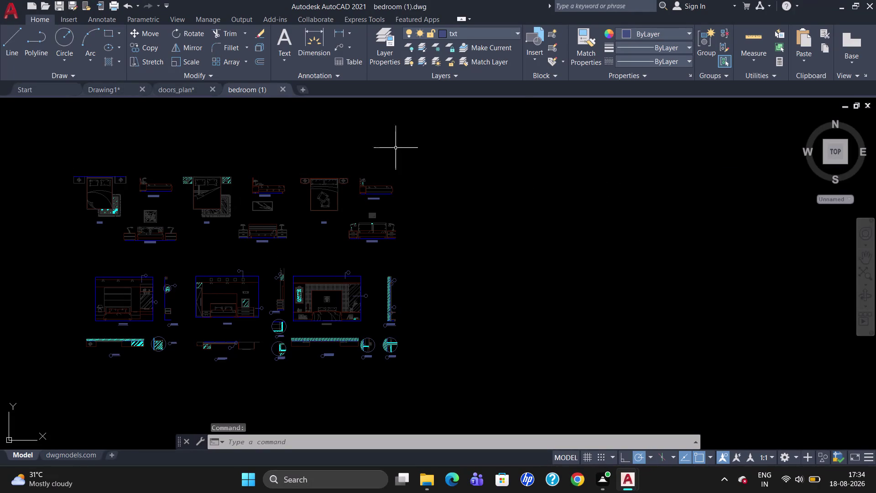
Lasso every bedroom plan and elevation, put them on layer 0, then deselect.
drag(514, 219, 35, 271)
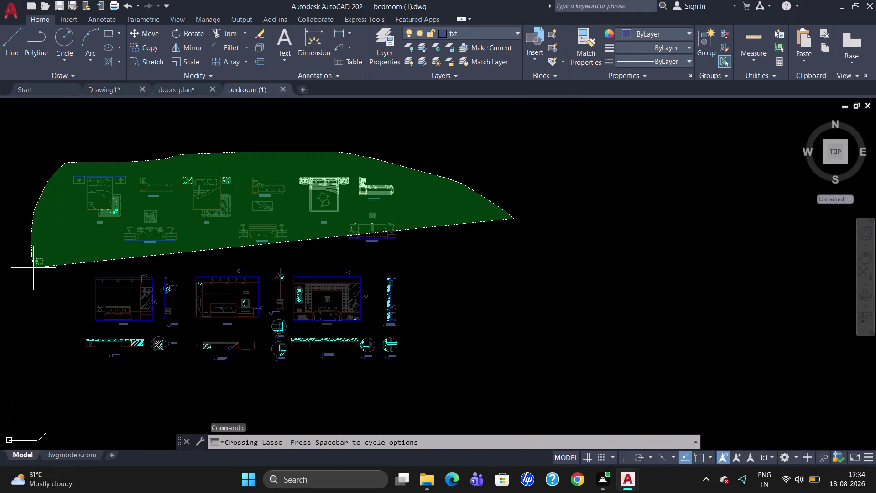
drag(35, 271, 405, 395)
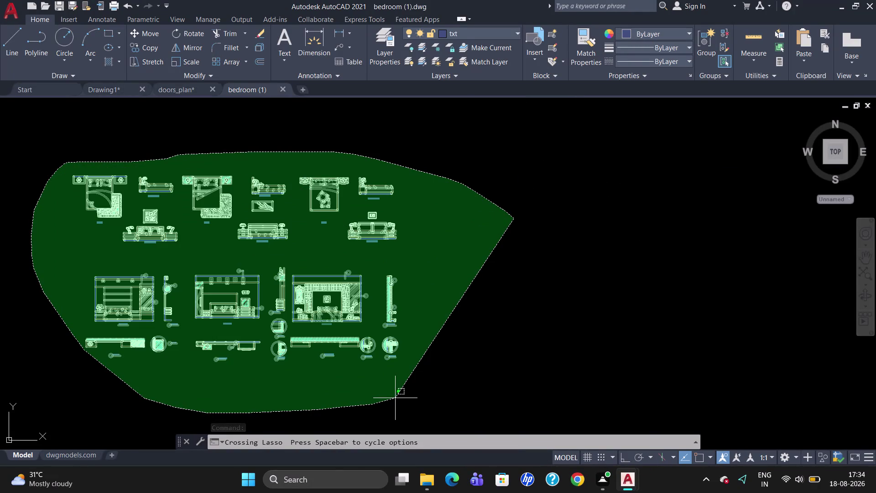
drag(406, 394, 407, 394)
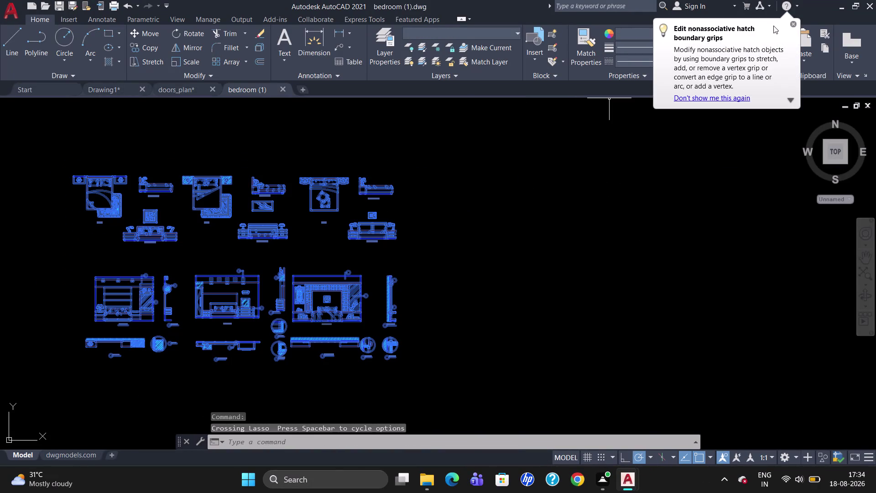
click(793, 23)
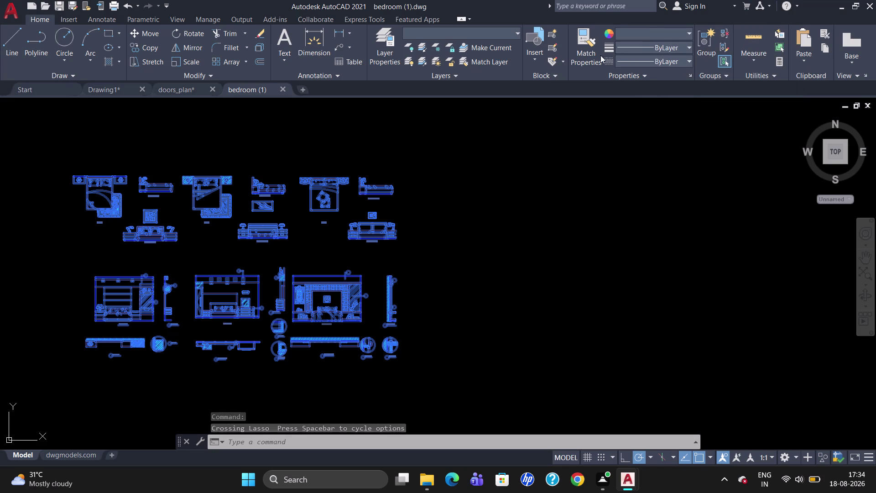
click(516, 35)
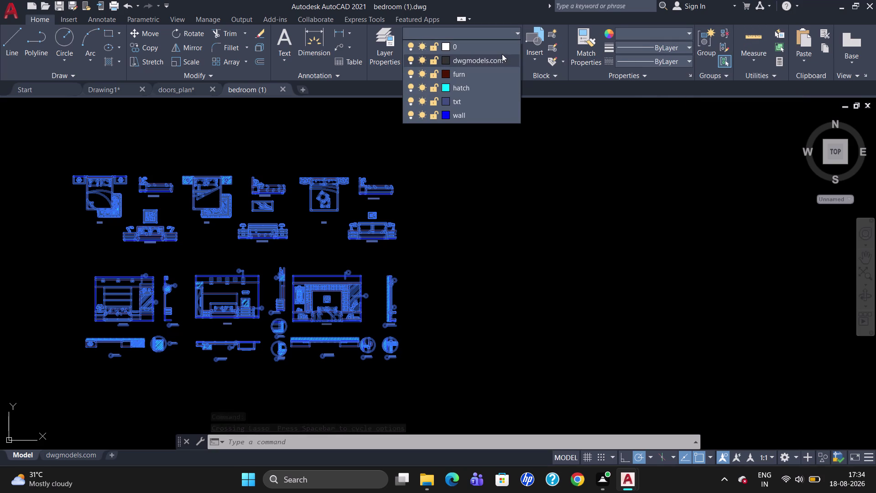
click(499, 48)
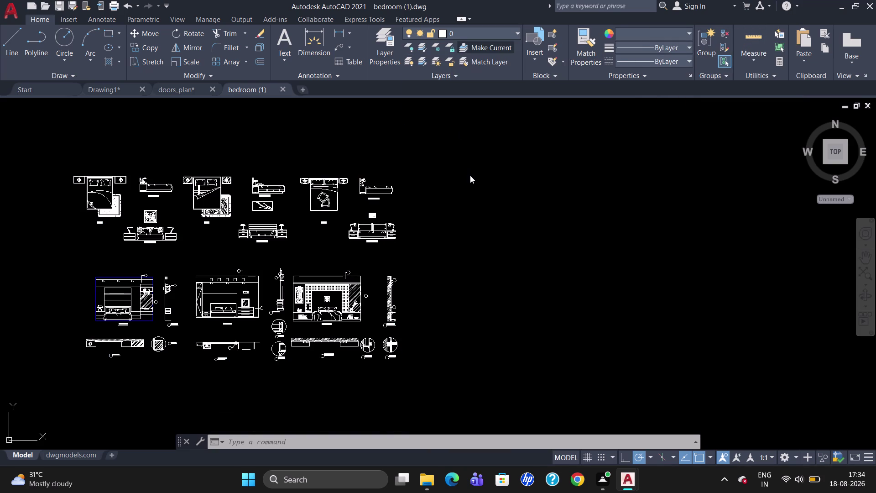
key(Escape)
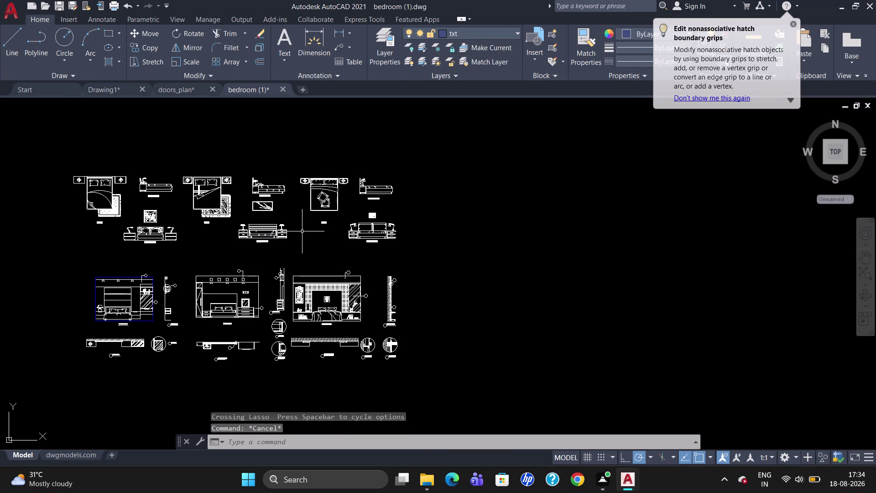
Select the double-bed plan with both bedside tables and group it.
drag(340, 213, 330, 162)
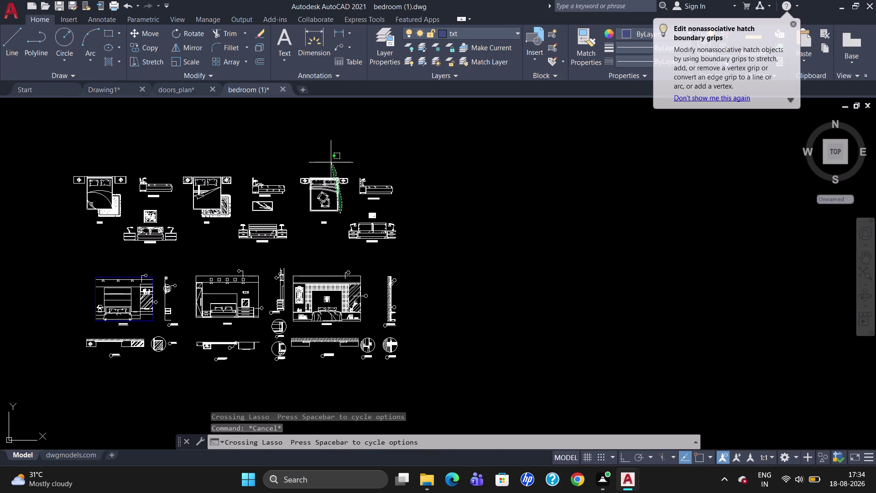
drag(330, 162, 322, 202)
scroll(up, 3)
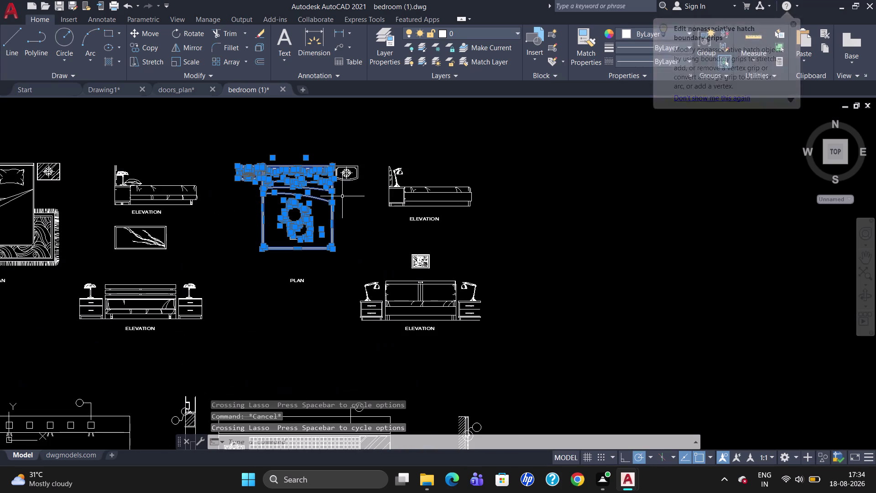
drag(349, 196, 329, 202)
drag(374, 191, 321, 156)
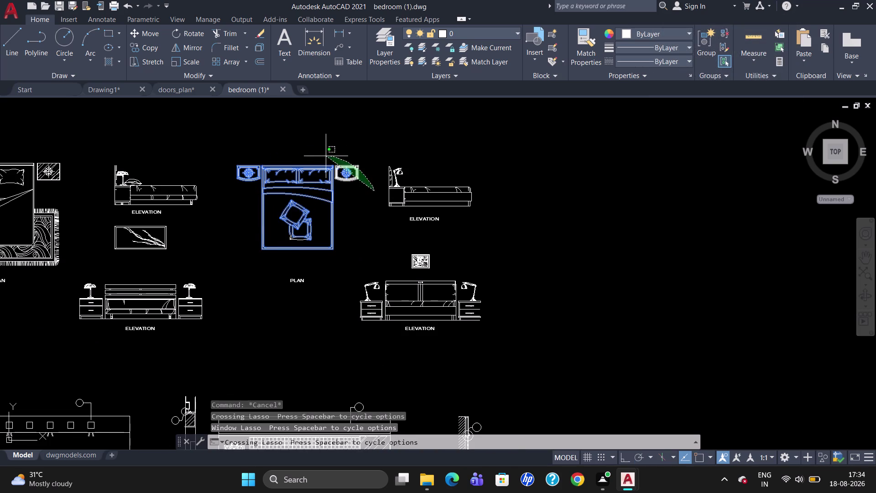
drag(320, 156, 262, 212)
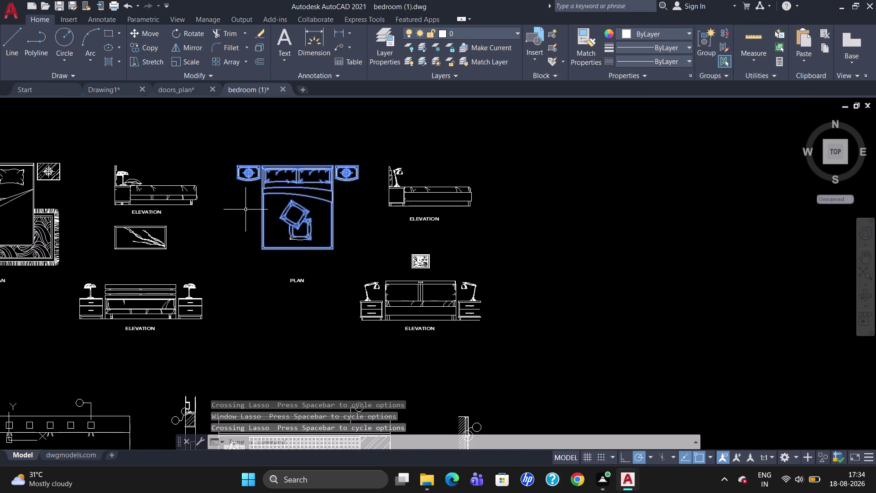
drag(363, 246, 267, 245)
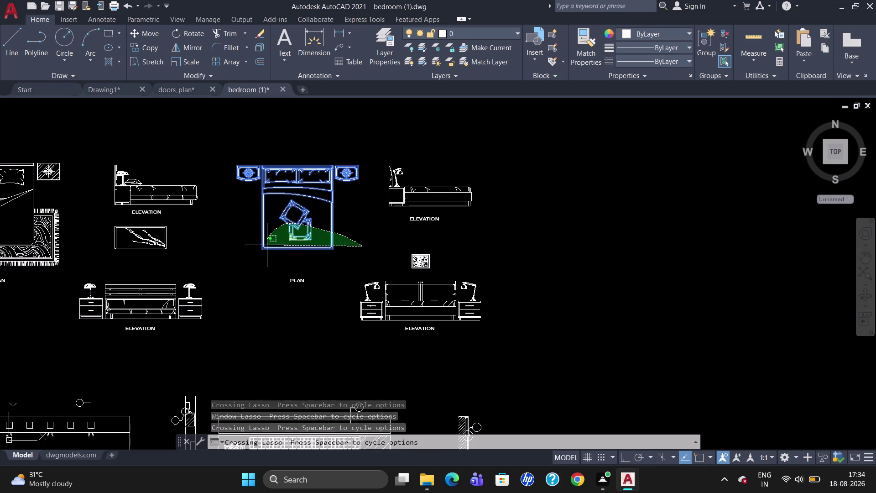
drag(267, 245, 267, 245)
drag(357, 200, 196, 219)
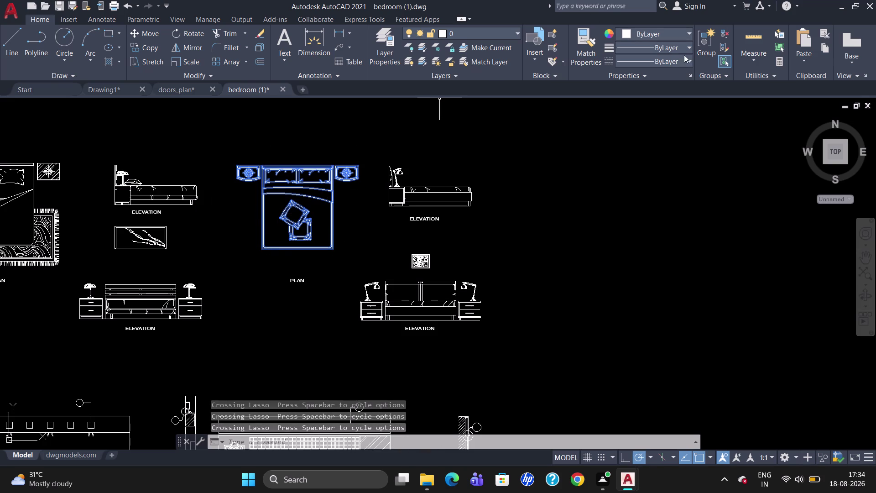
click(709, 50)
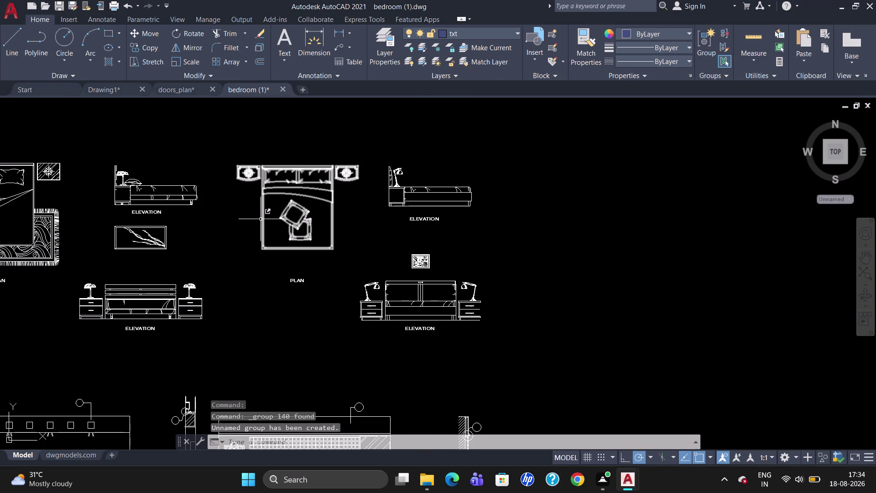
Copy the grouped double bed to the clipboard and bring up Drawing1.
key(ctrl+c)
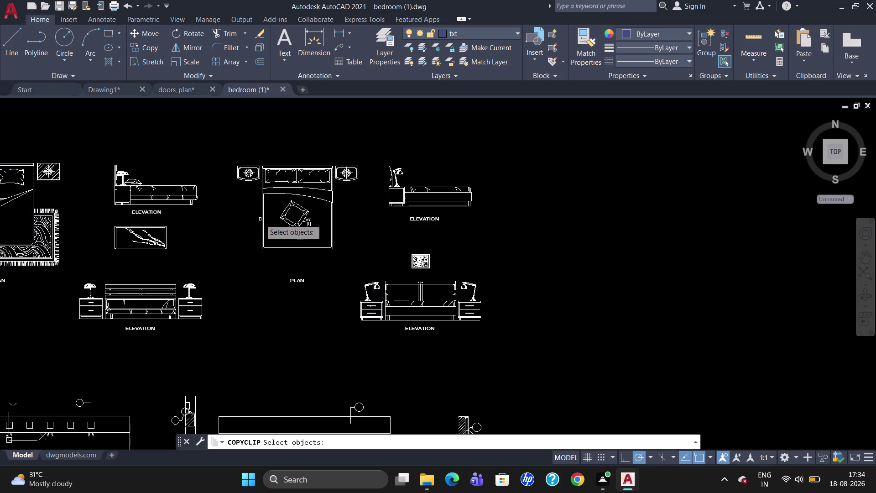
click(264, 225)
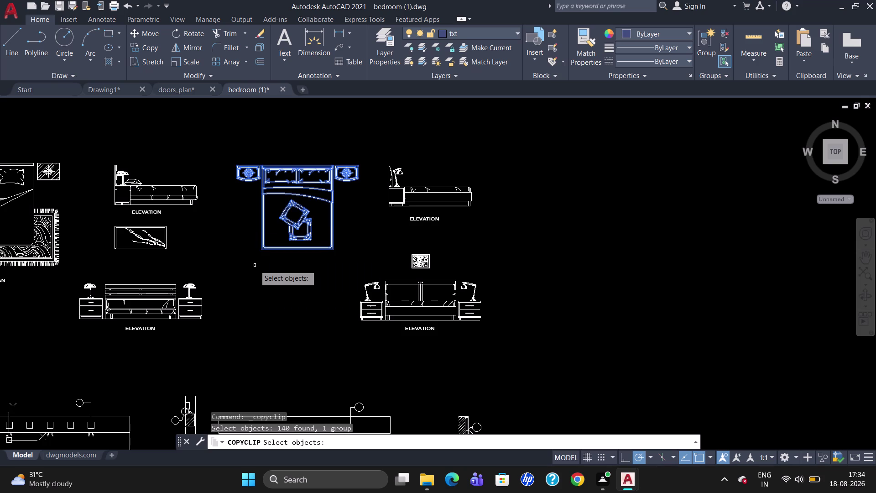
key(ctrl+c)
click(115, 87)
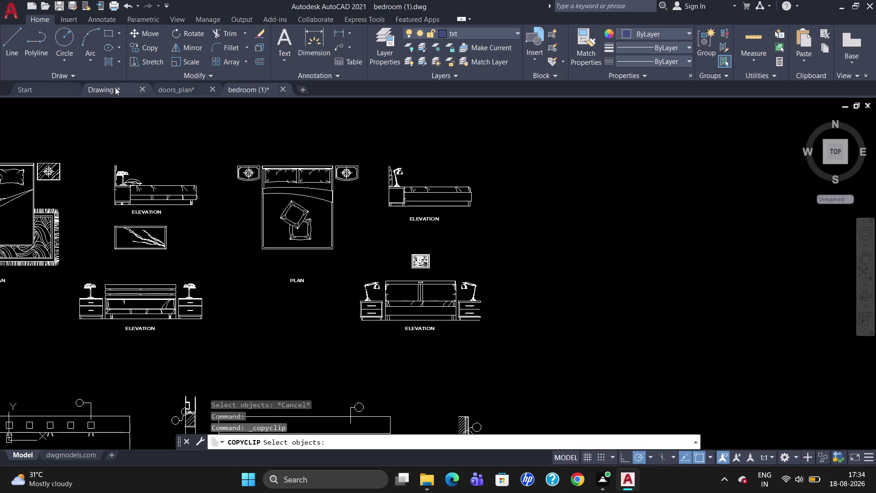
key(ctrl+c)
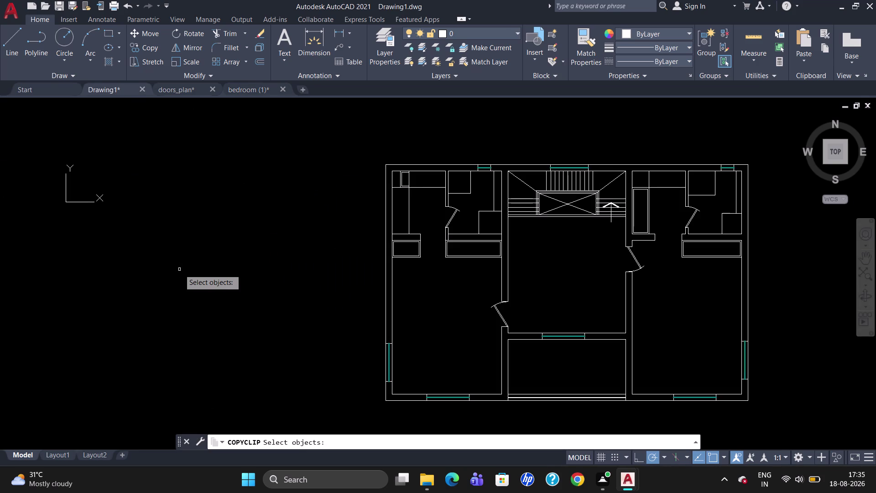
Recopy the grouped double bed from the bedroom drawing after a cancelled paste.
key(ctrl+v)
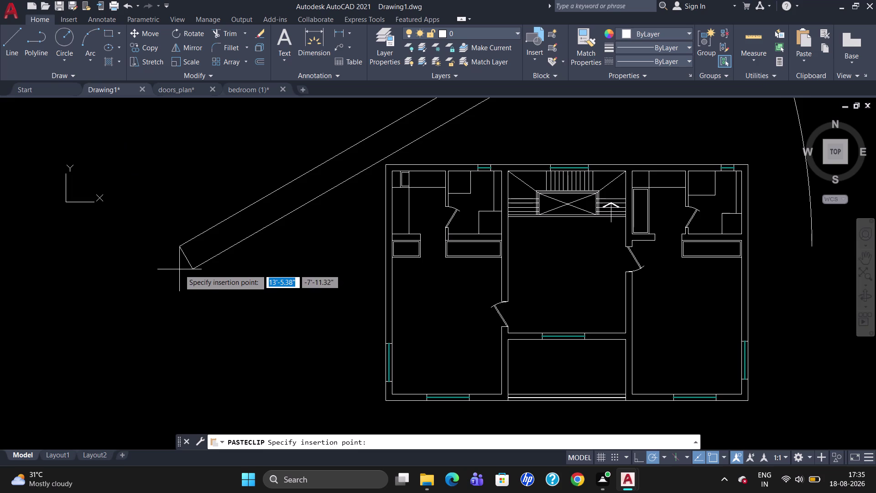
key(Escape)
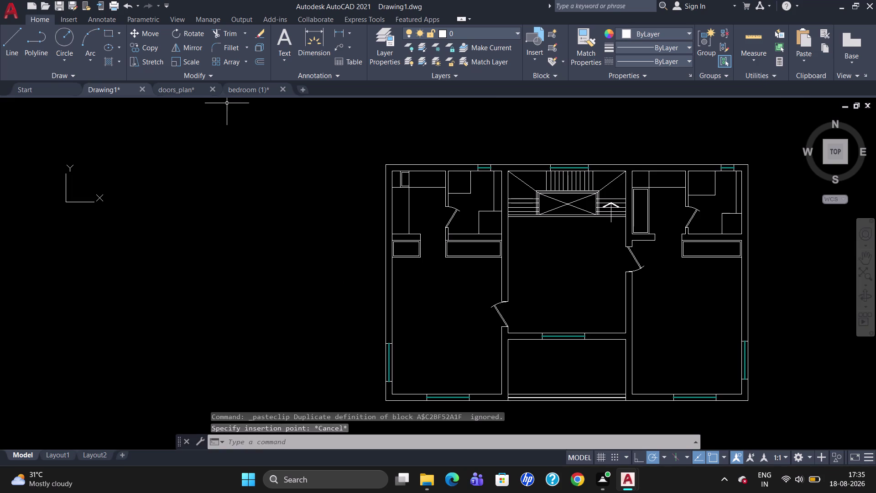
click(243, 92)
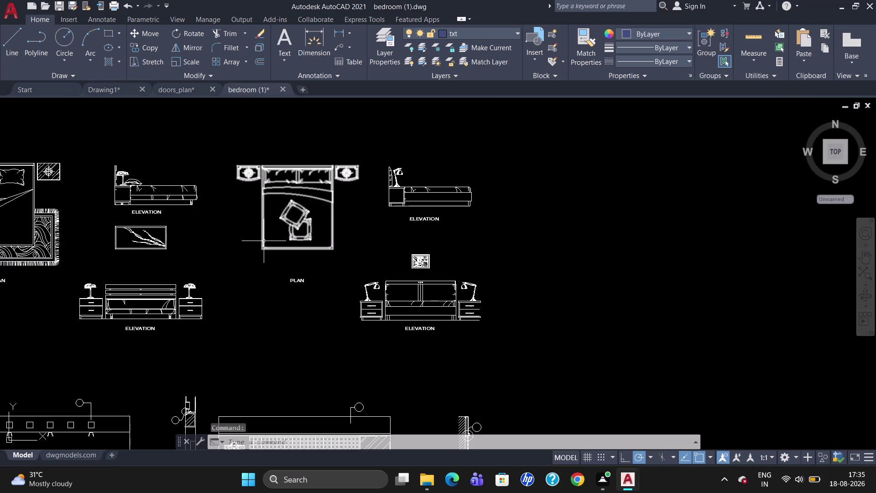
click(263, 209)
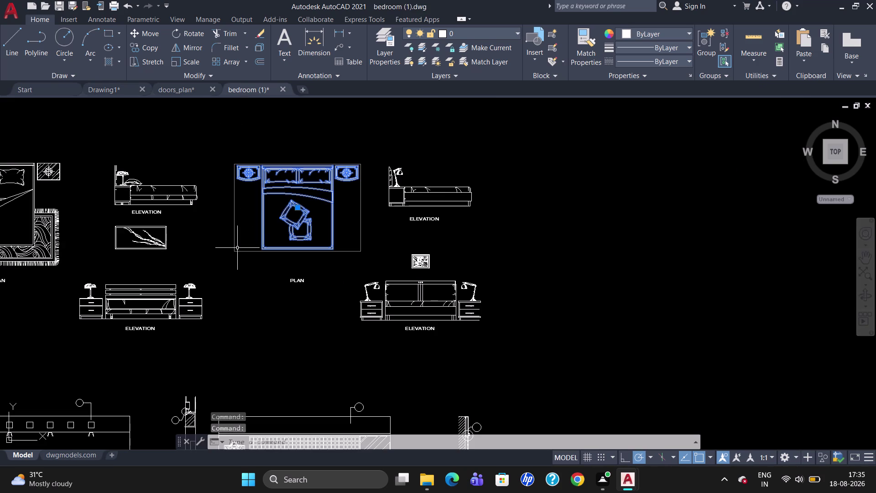
key(ctrl+c)
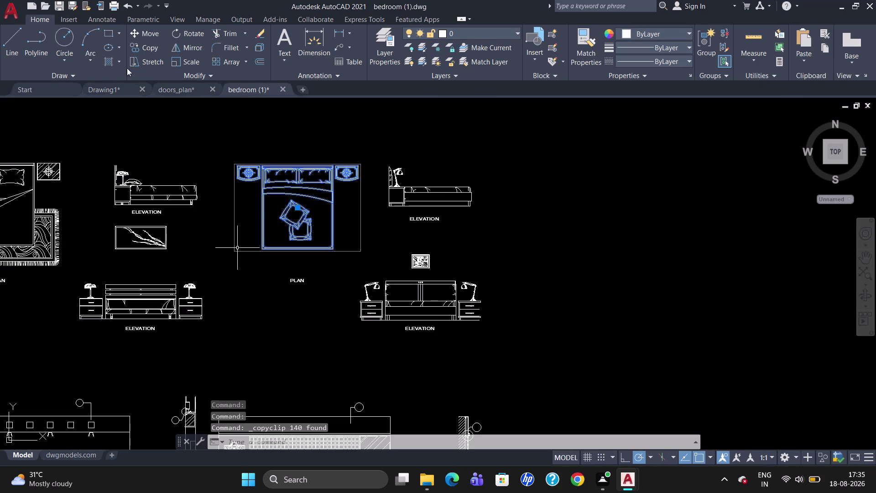
click(119, 87)
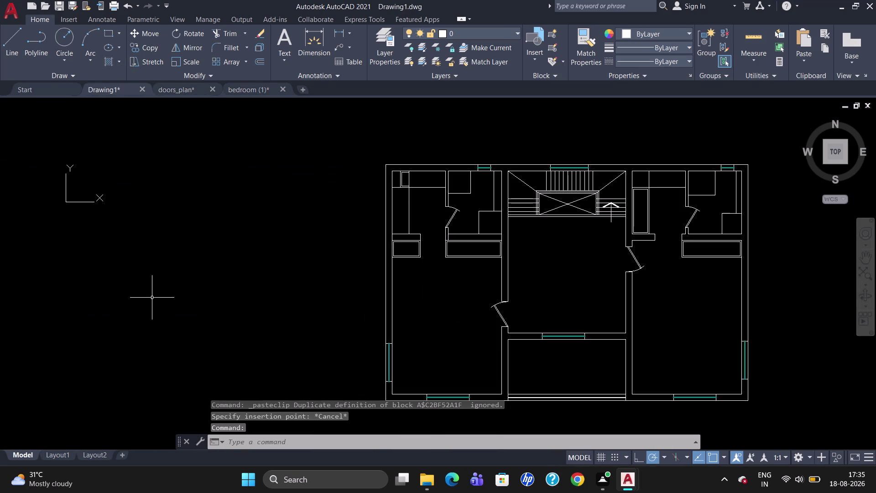
Paste the double bed to the left of the Drawing1 floor plan.
key(ctrl+v)
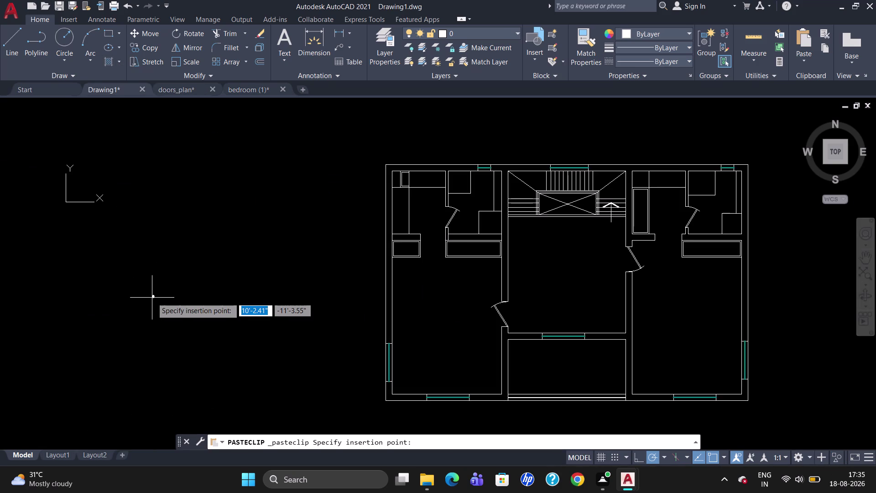
scroll(up, 3)
click(154, 296)
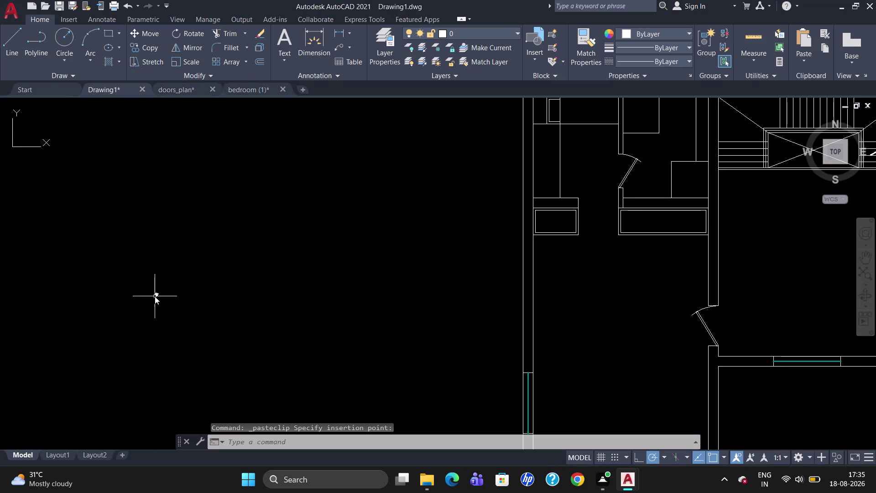
scroll(up, 3)
scroll(down, 3)
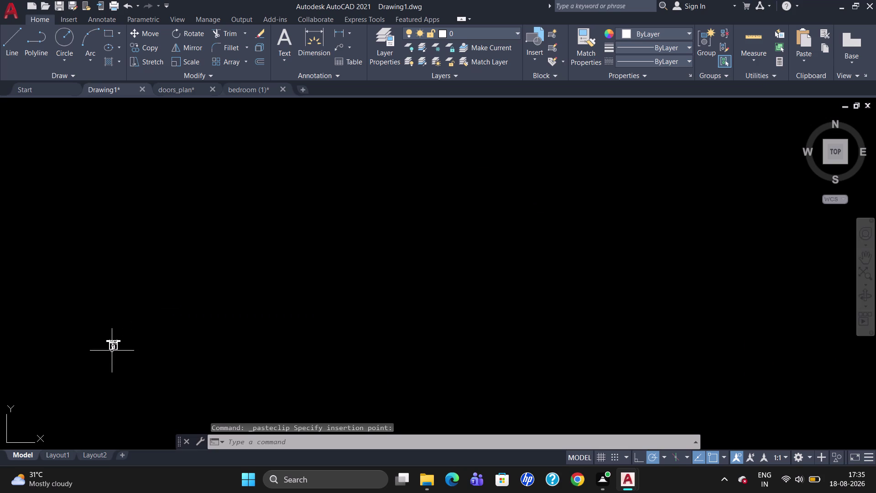
click(112, 345)
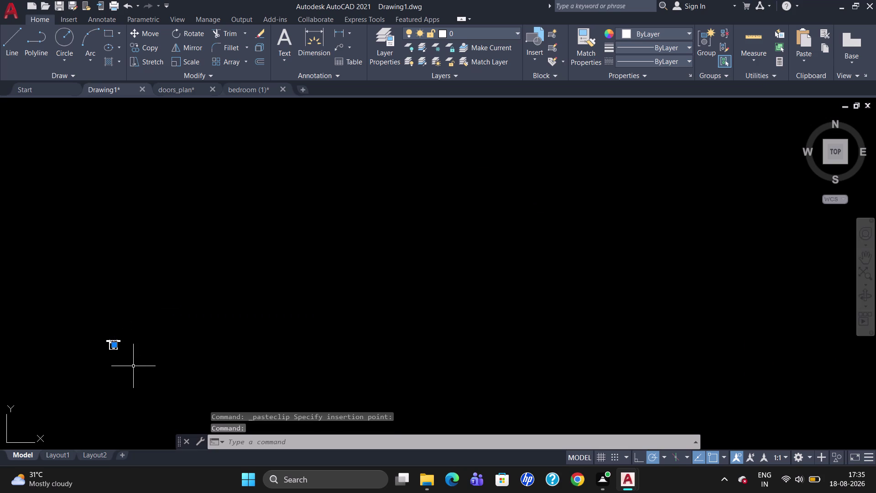
Begin scaling the pasted bed with SC, cancel, and zoom around it.
text(SC)
key(Return)
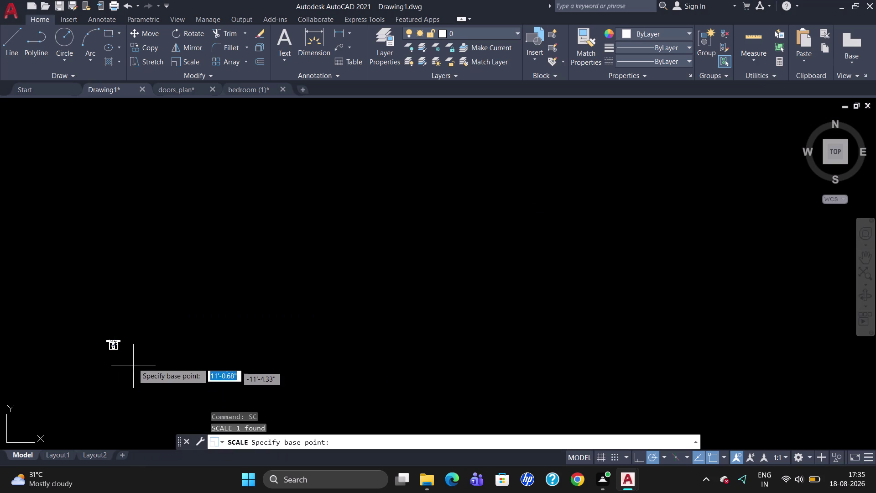
click(108, 347)
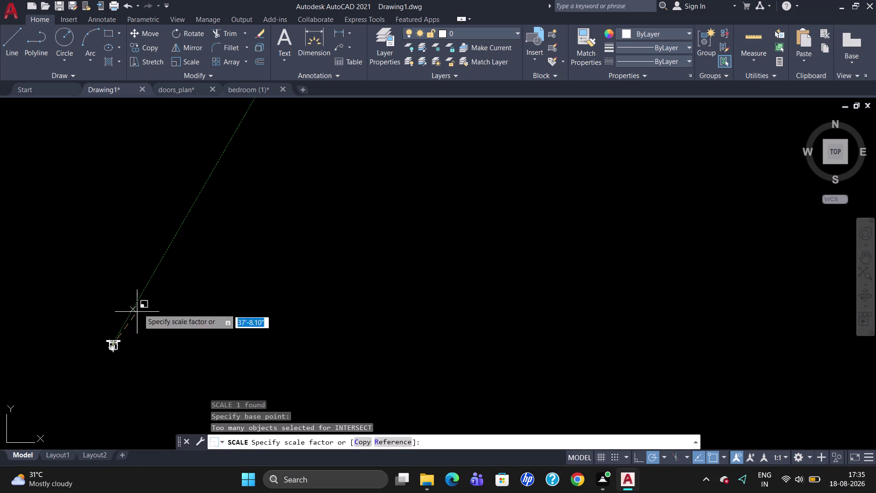
key(Escape)
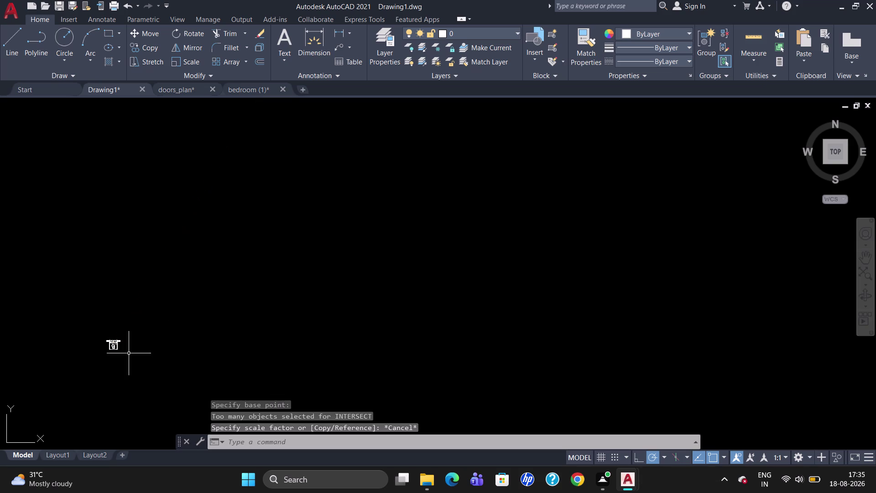
scroll(up, 3)
scroll(down, 3)
scroll(up, 3)
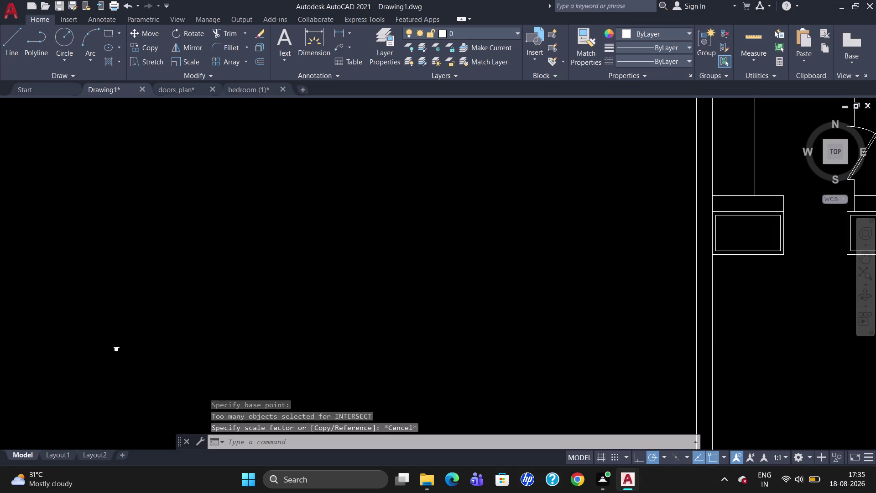
scroll(up, 3)
scroll(down, 3)
scroll(up, 3)
scroll(up, 3)
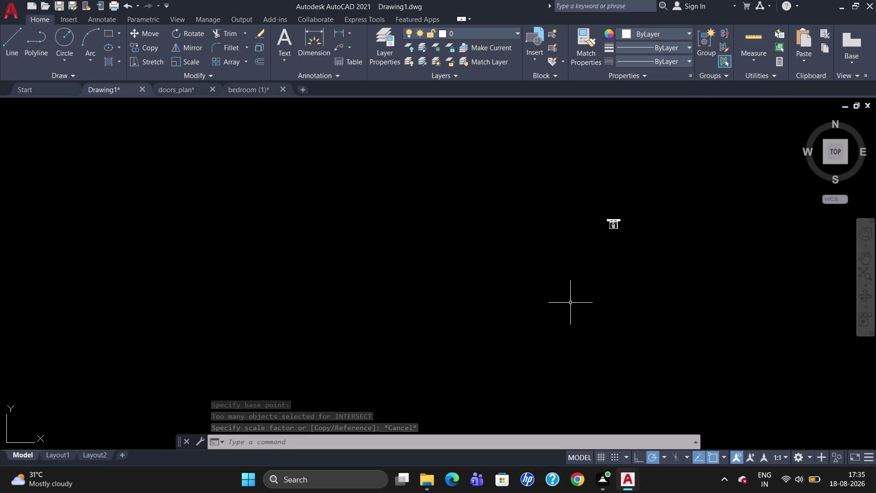
Attempt to scale the tiny bed block from a base point, then abandon it.
text(SC)
key(Return)
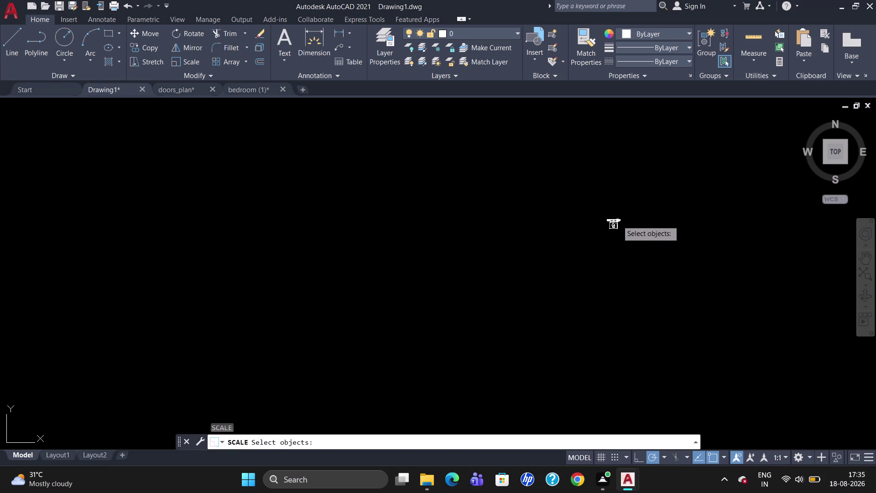
drag(632, 233, 602, 260)
key(Return)
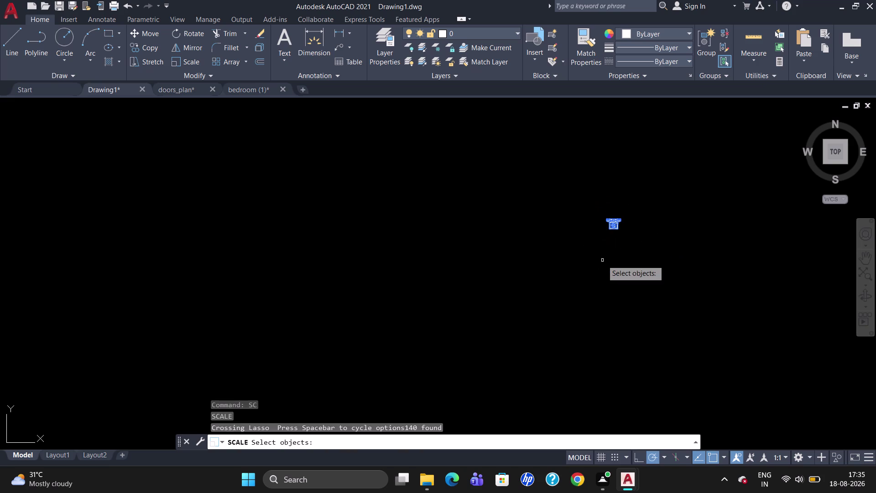
click(619, 218)
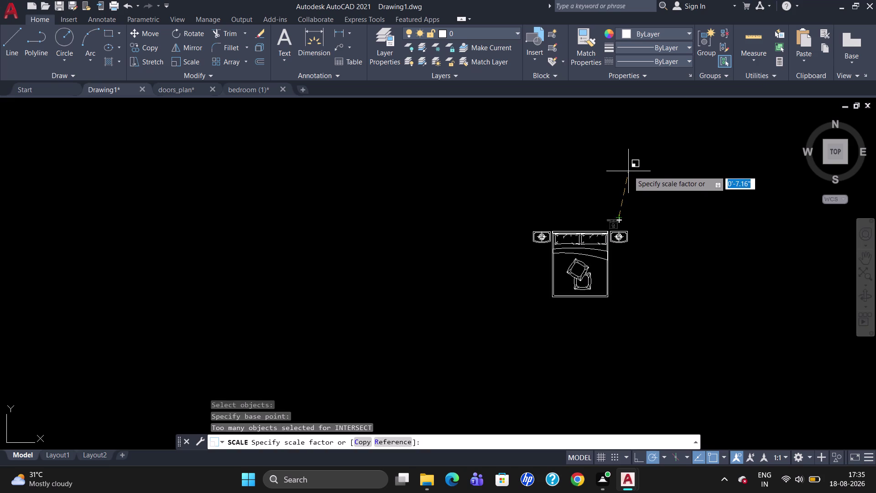
click(628, 158)
key(Escape)
scroll(down, 3)
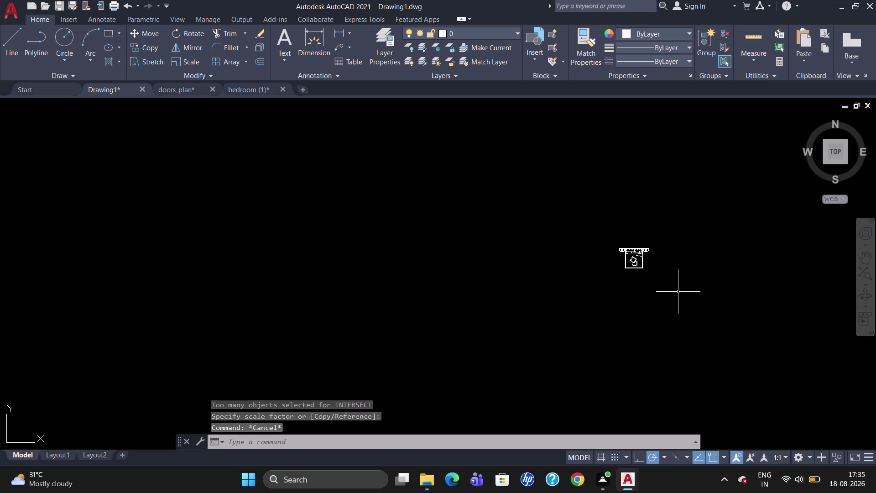
scroll(up, 3)
scroll(down, 3)
scroll(up, 3)
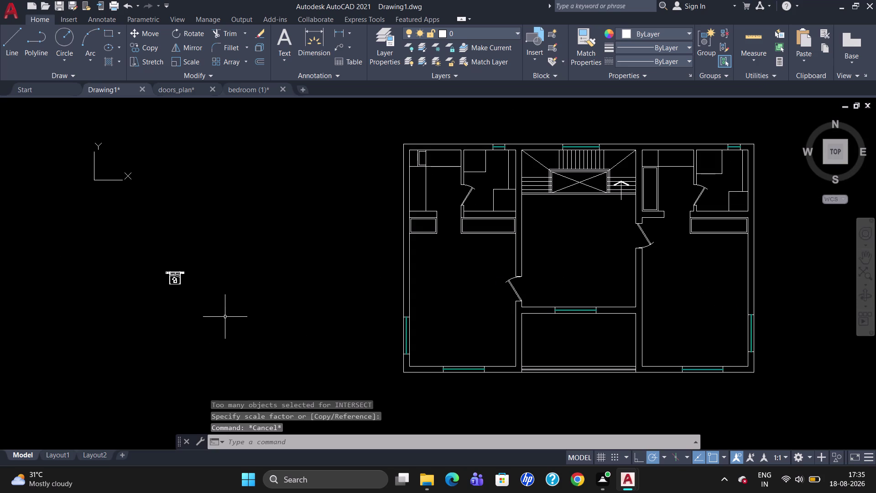
click(175, 284)
key(Escape)
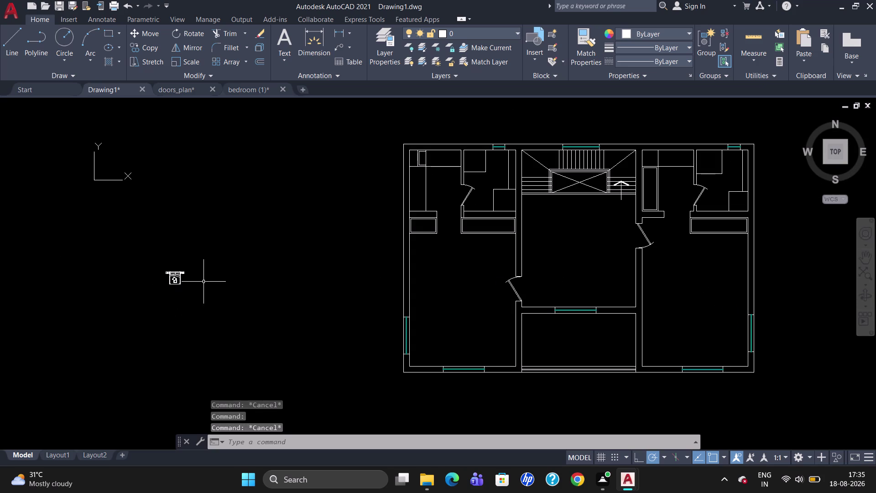
Scale the bed block left of the plan up to a larger size.
drag(203, 280, 134, 302)
text(SC)
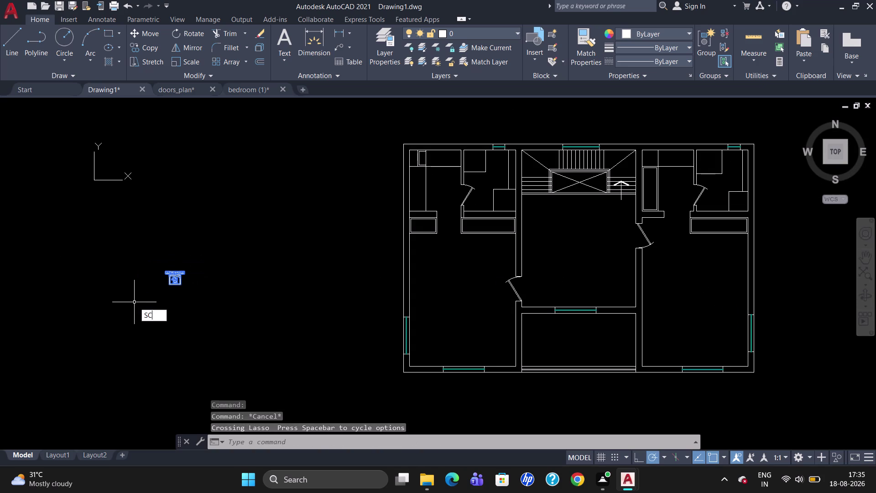
key(Return)
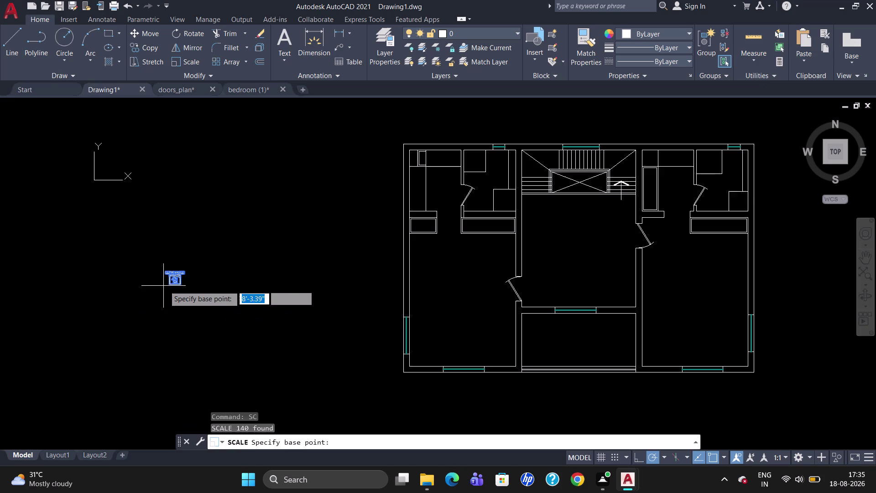
click(168, 285)
click(176, 252)
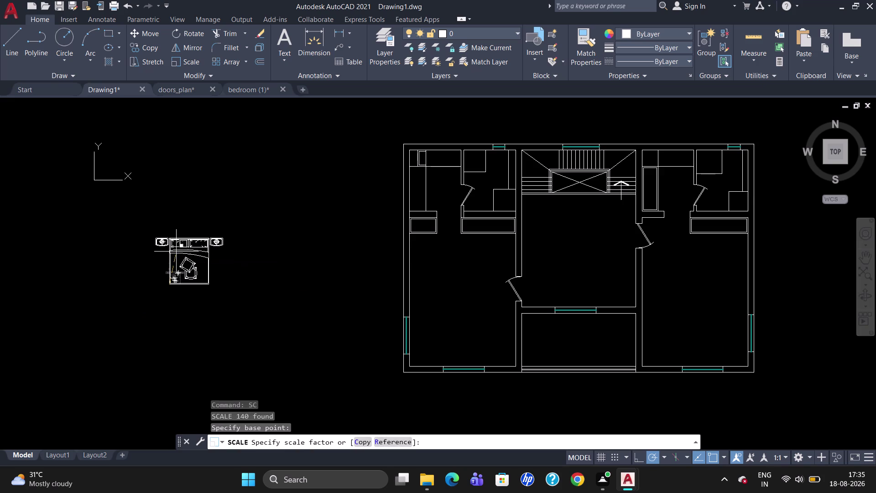
click(173, 240)
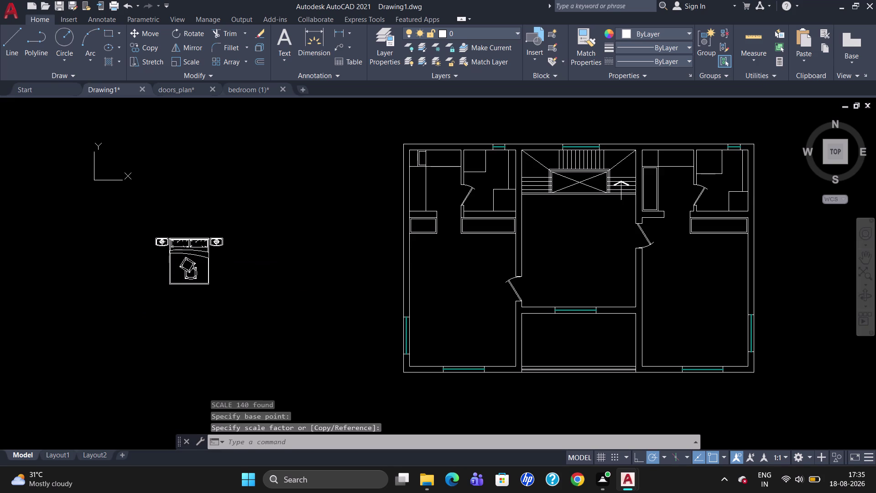
key(Escape)
Group the enlarged bed's parts into one object after an aborted rotation.
drag(256, 298, 103, 297)
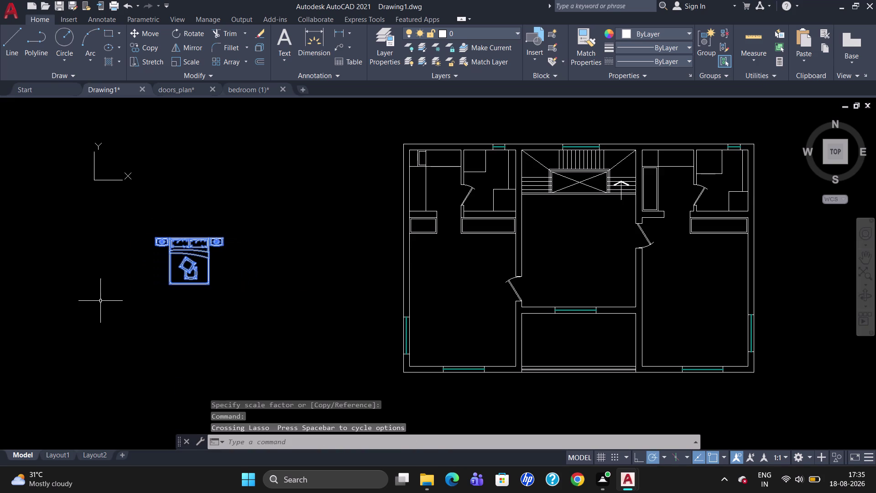
text(RO)
key(Return)
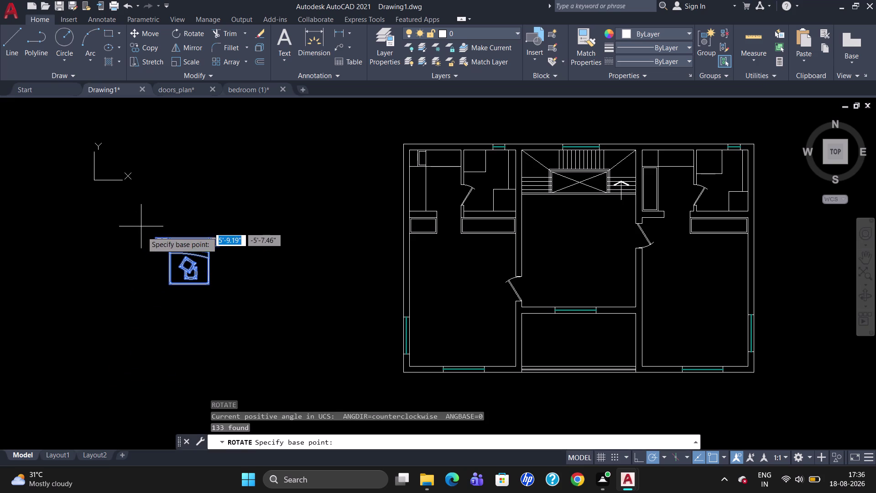
click(154, 239)
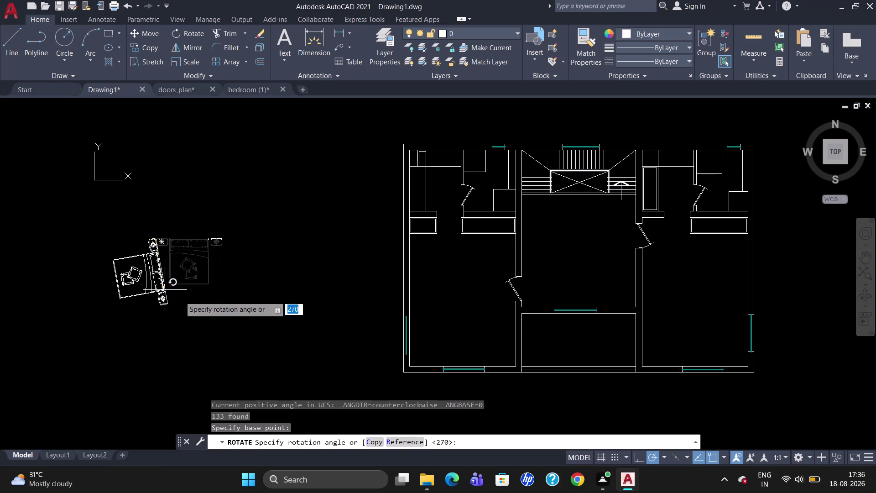
key(Escape)
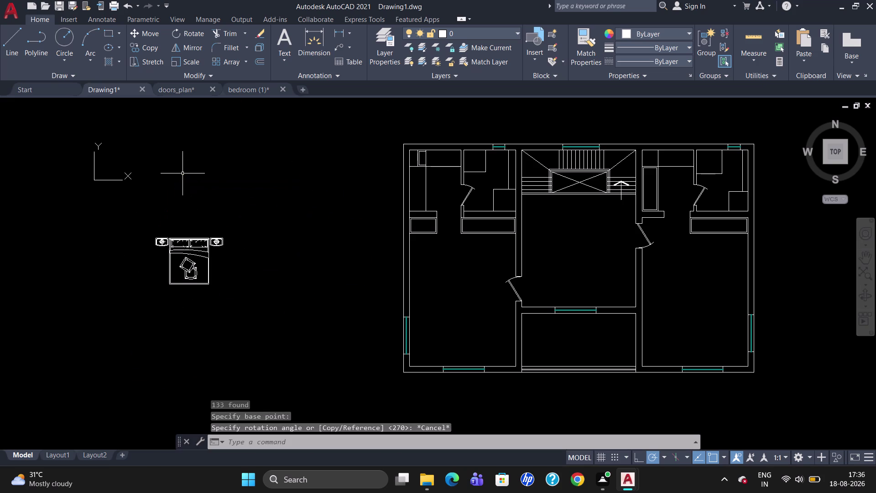
drag(295, 321, 56, 323)
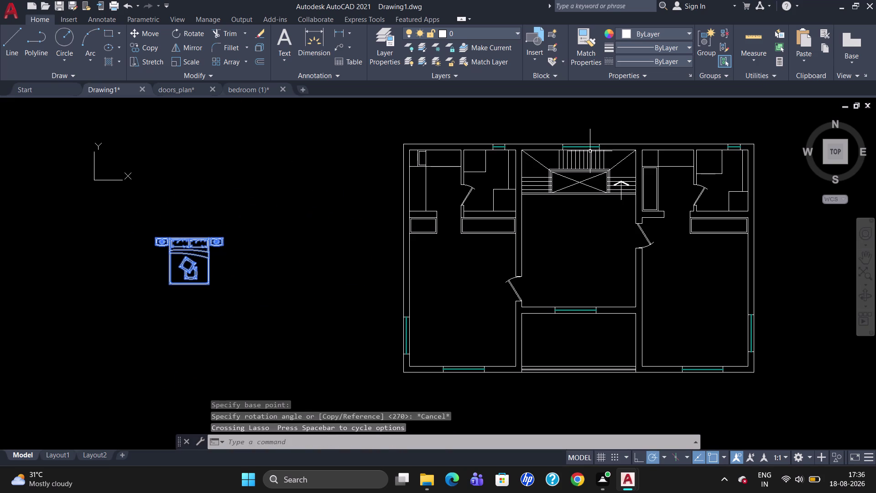
click(705, 50)
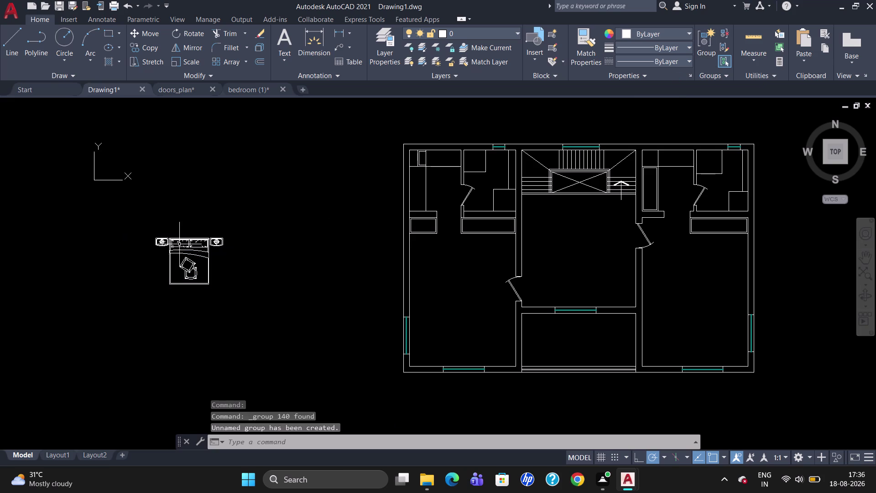
Rotate the grouped bed 270 degrees so its headboard faces left.
text(R)
text(O)
key(Return)
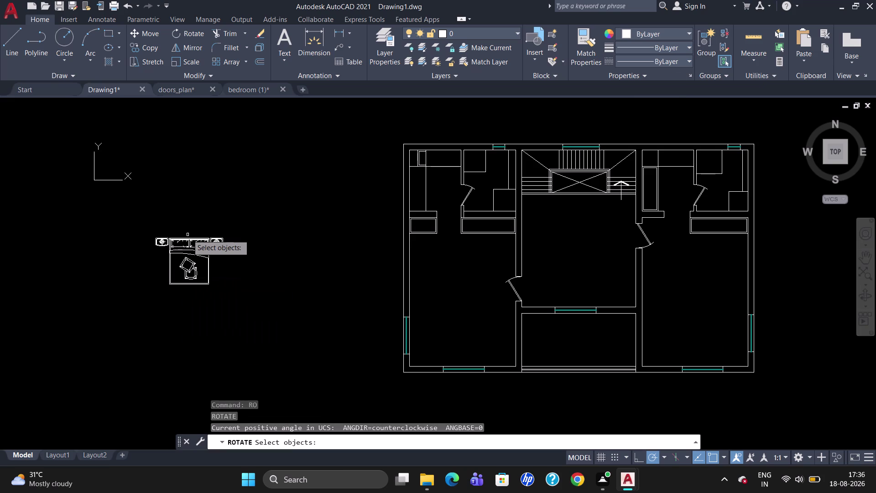
click(189, 239)
key(Return)
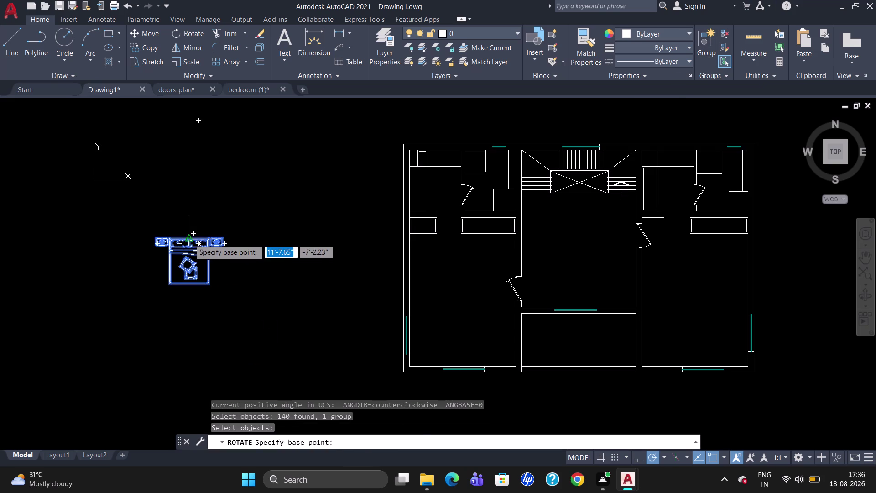
click(190, 240)
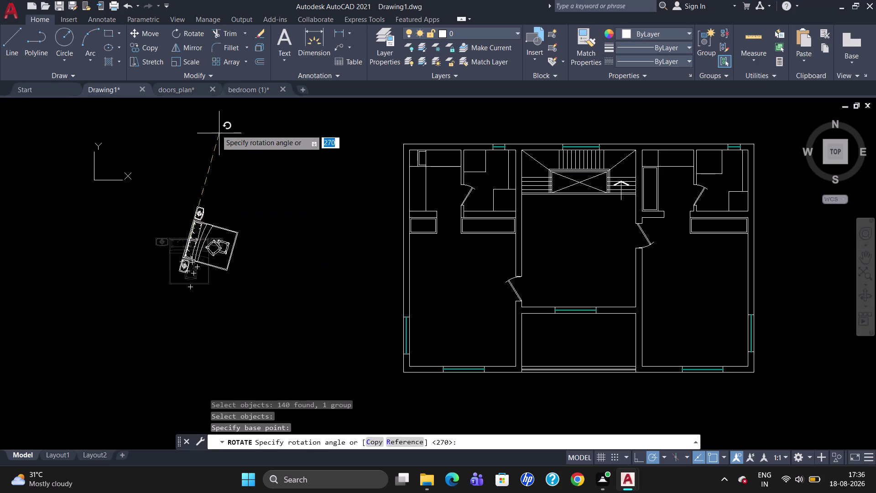
click(193, 107)
text(C)
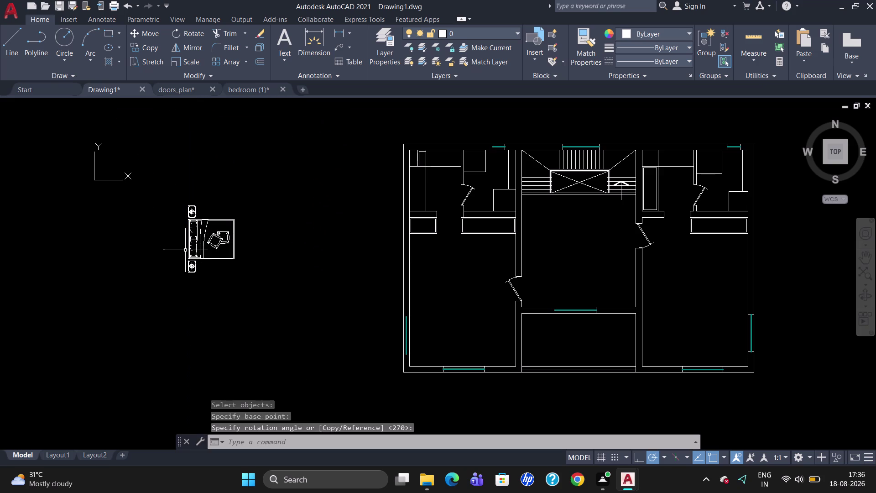
text(O)
key(Return)
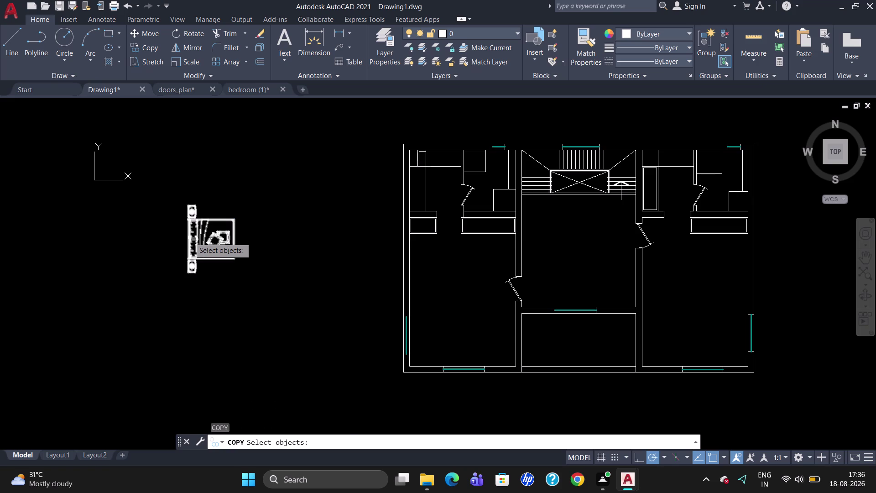
Copy the rotated bed from its headboard into the left and right bedrooms.
click(190, 238)
key(Return)
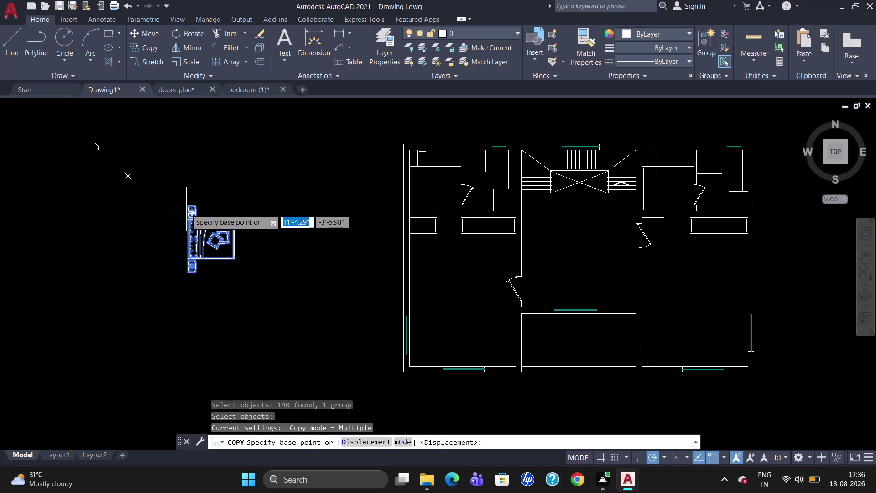
click(183, 239)
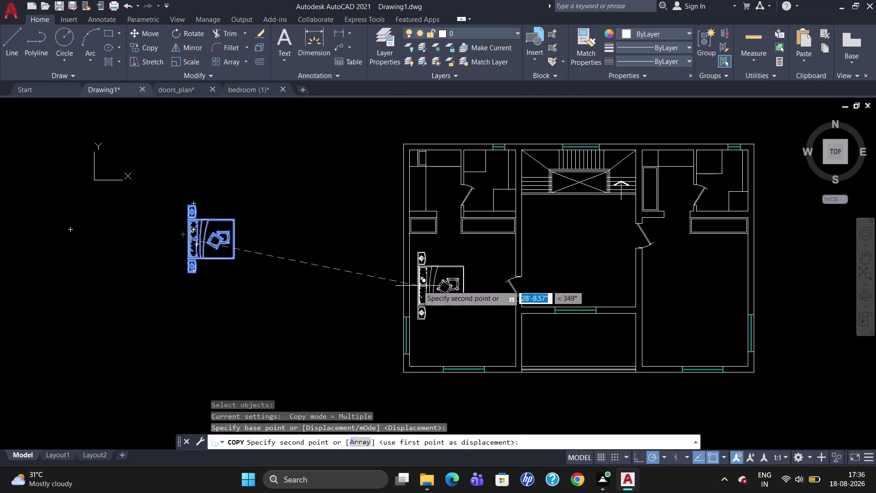
scroll(up, 3)
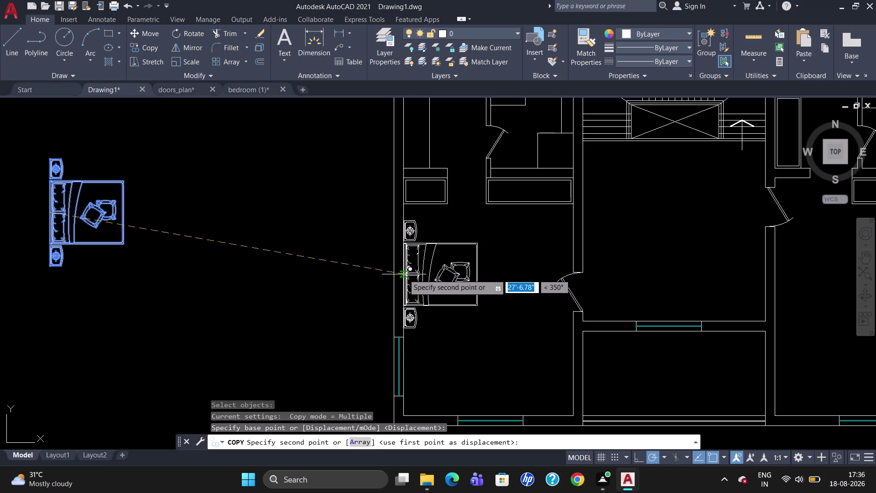
scroll(up, 3)
click(402, 276)
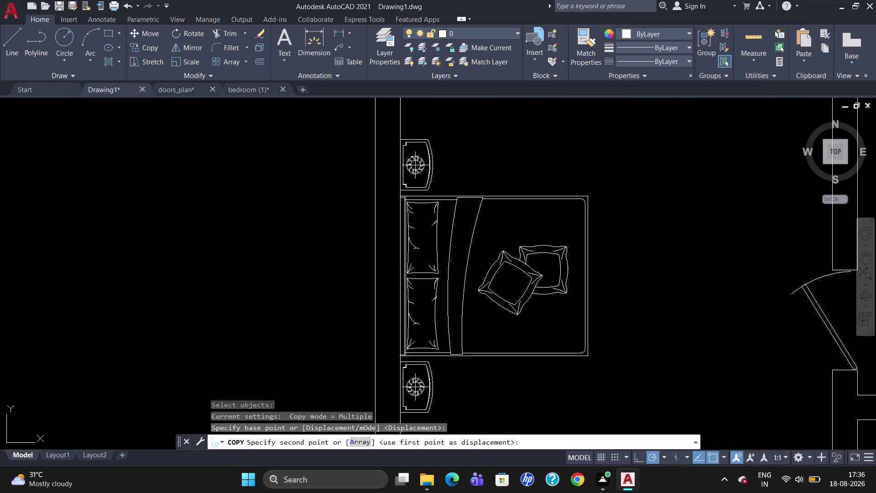
scroll(down, 3)
scroll(down, 3)
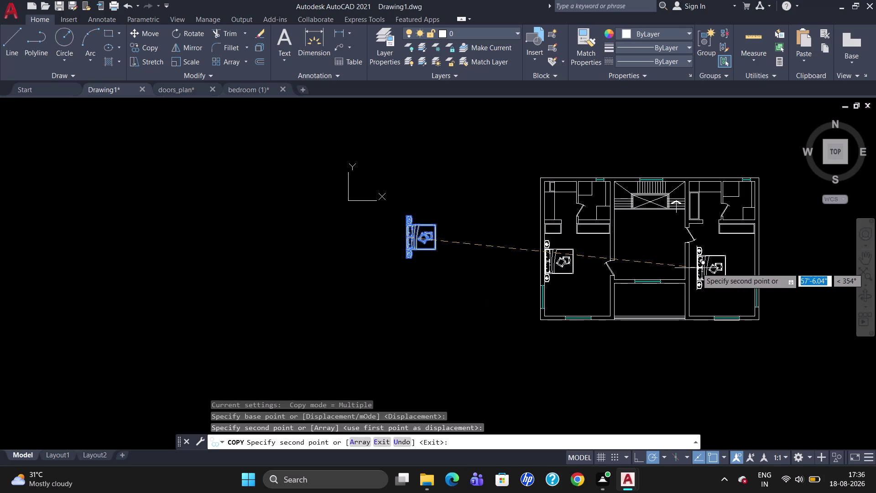
scroll(up, 3)
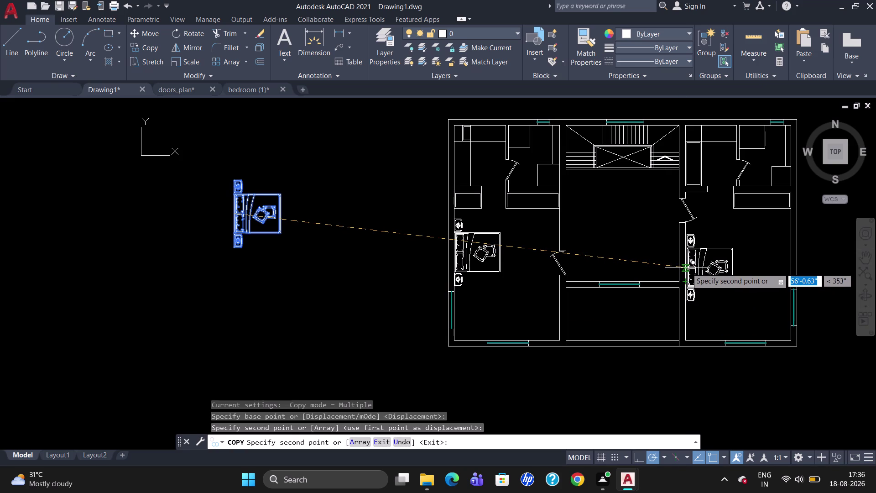
click(687, 268)
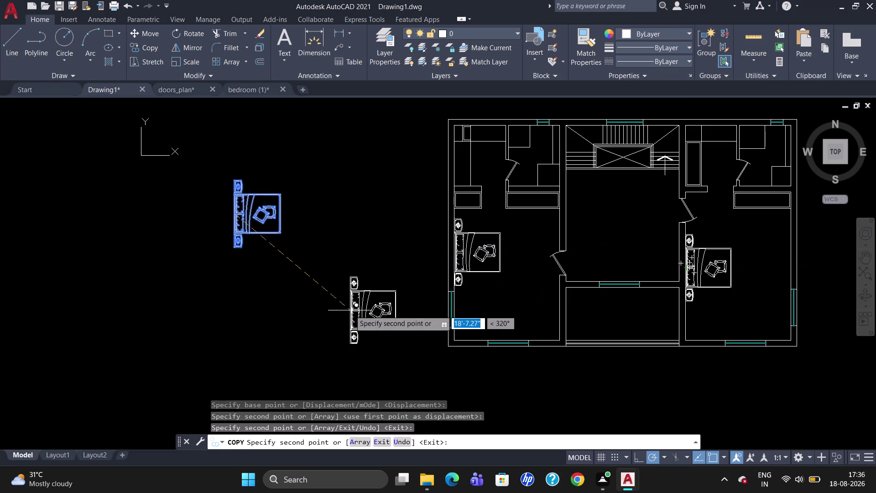
key(Escape)
Erase the leftover original bed outside the floor plan.
drag(313, 248, 156, 193)
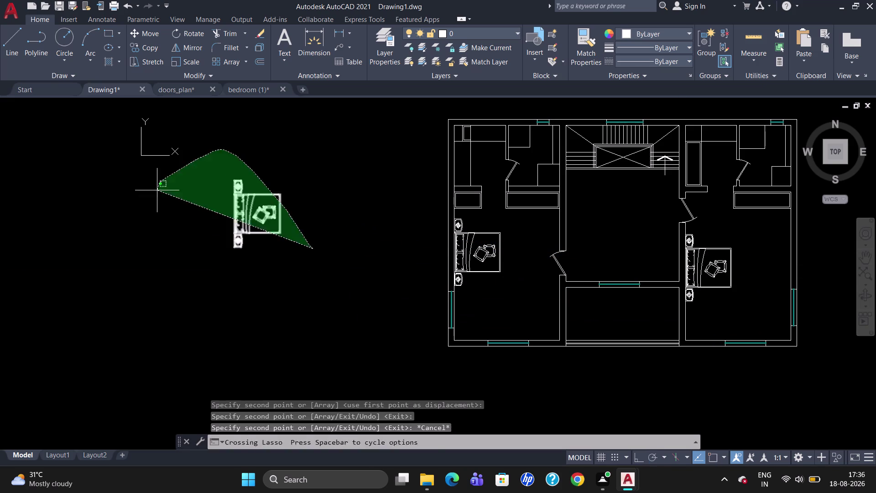
drag(156, 194, 155, 196)
key(Delete)
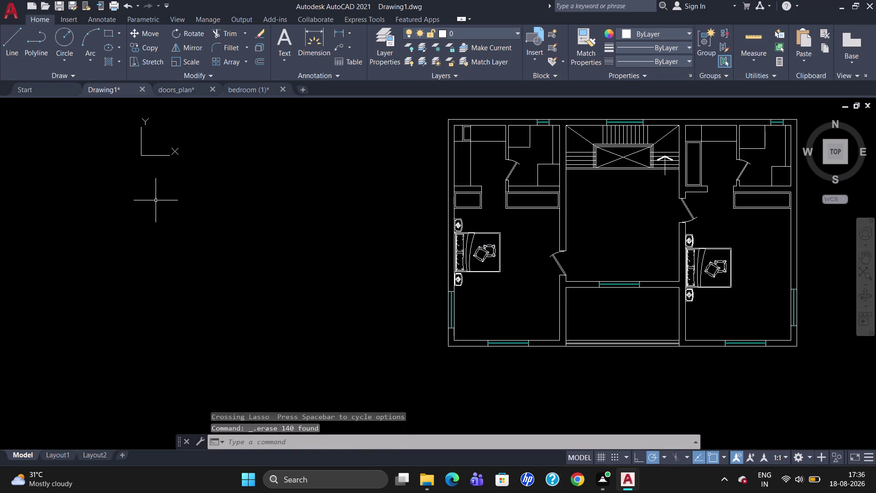